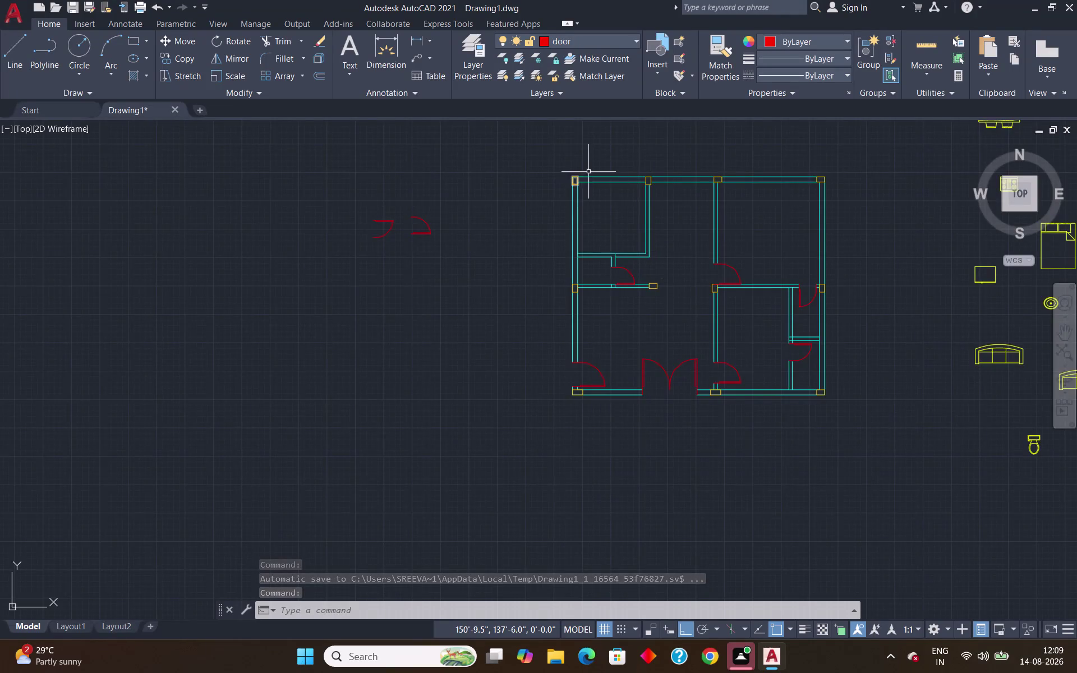
Zoom in on the upper-left rooms to inspect the red door swings.
scroll(up, 3)
scroll(down, 3)
scroll(up, 3)
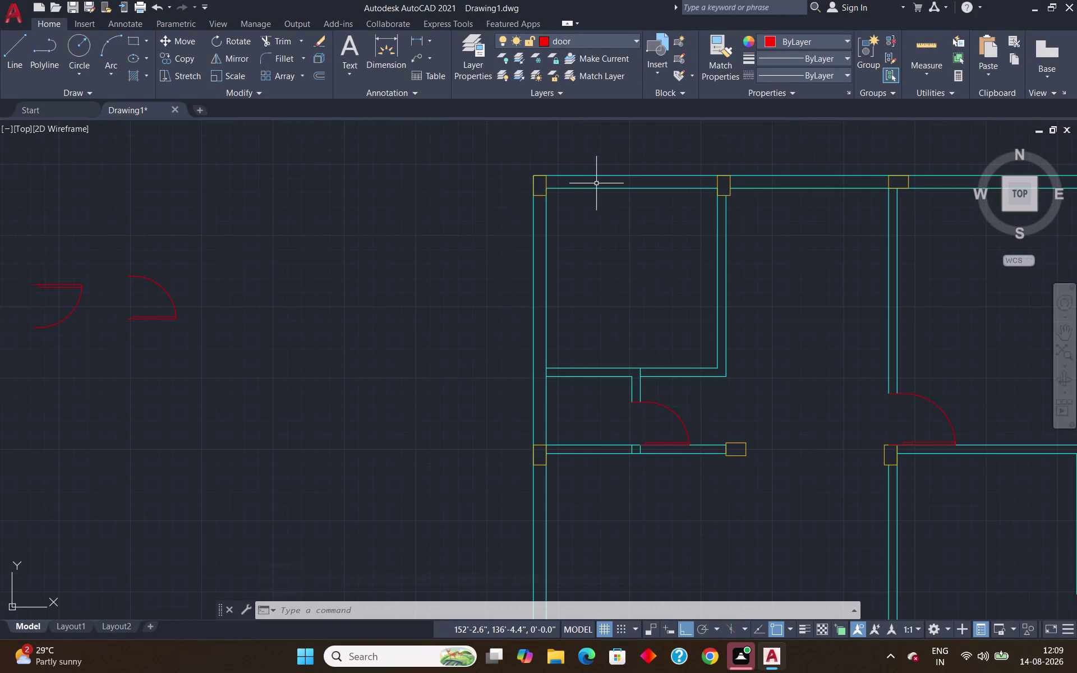